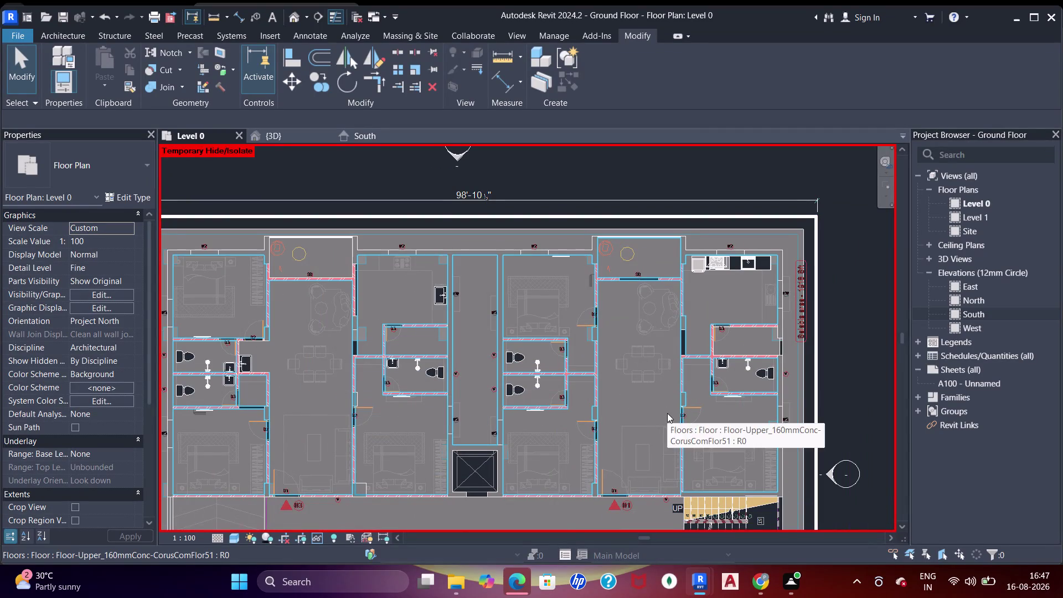
Inspect the Level 0 plan's toilets, corridor and staircase area.
middle_drag(668, 413, 645, 362)
scroll(up, 3)
scroll(down, 3)
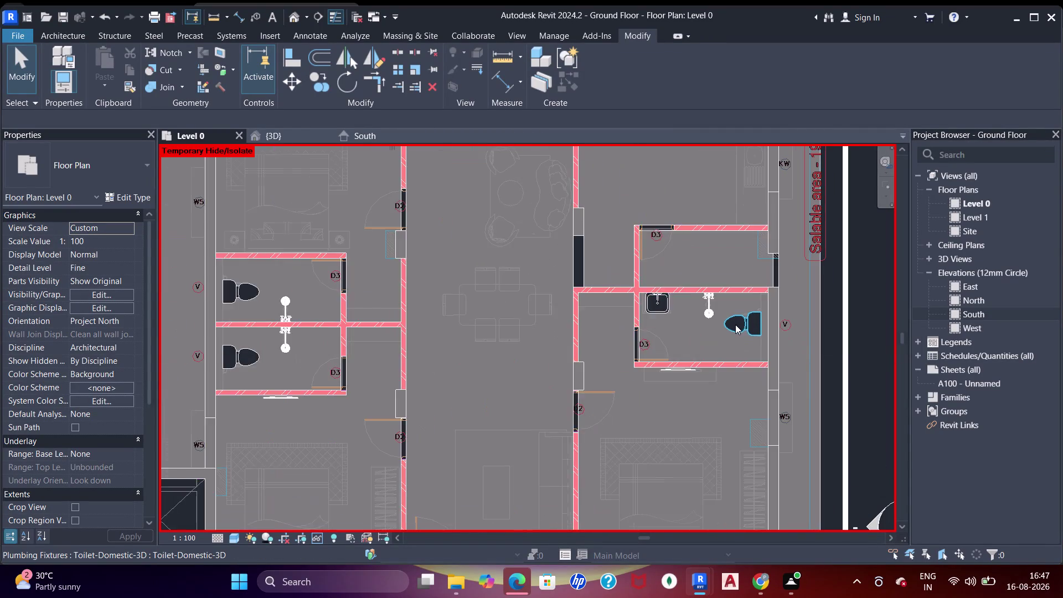
scroll(down, 3)
middle_drag(649, 326, 679, 253)
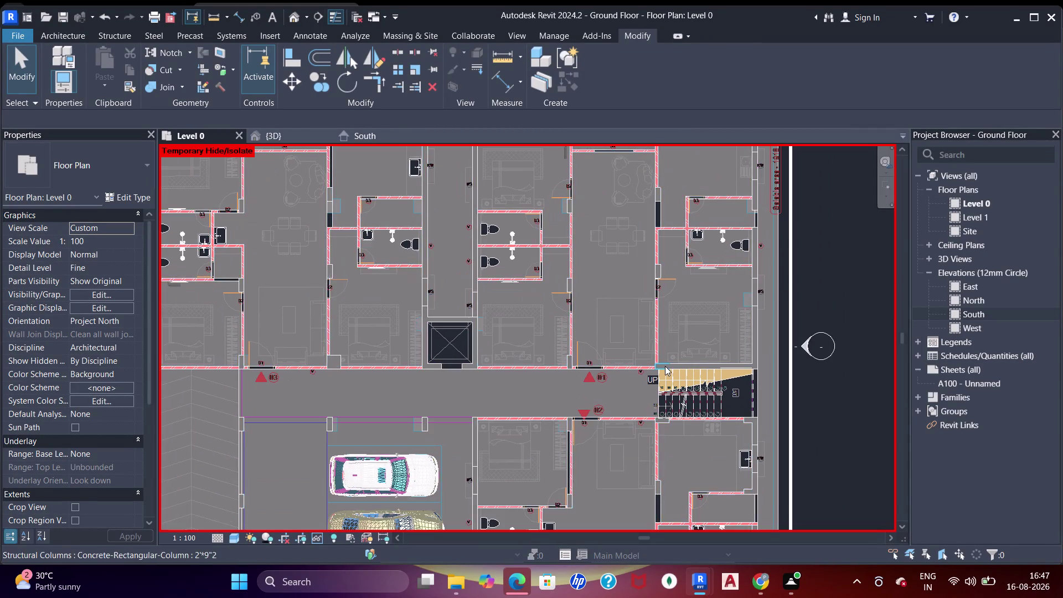
middle_drag(665, 366, 641, 276)
scroll(down, 3)
Look over the rest of the ground floor plan and open the South elevation.
middle_drag(627, 321, 633, 283)
scroll(down, 3)
middle_drag(641, 282, 597, 385)
scroll(up, 3)
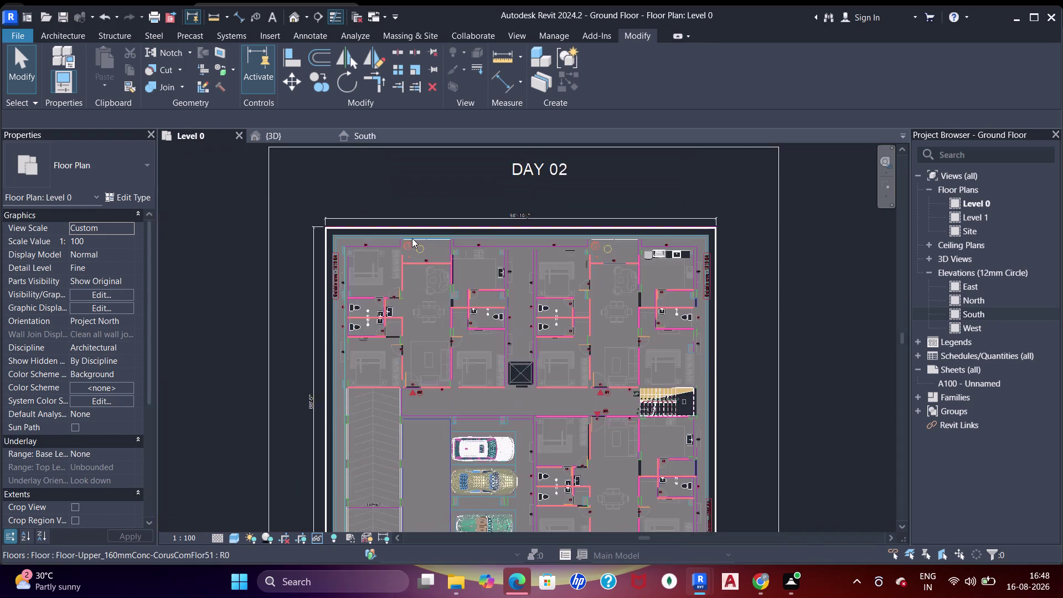
scroll(down, 3)
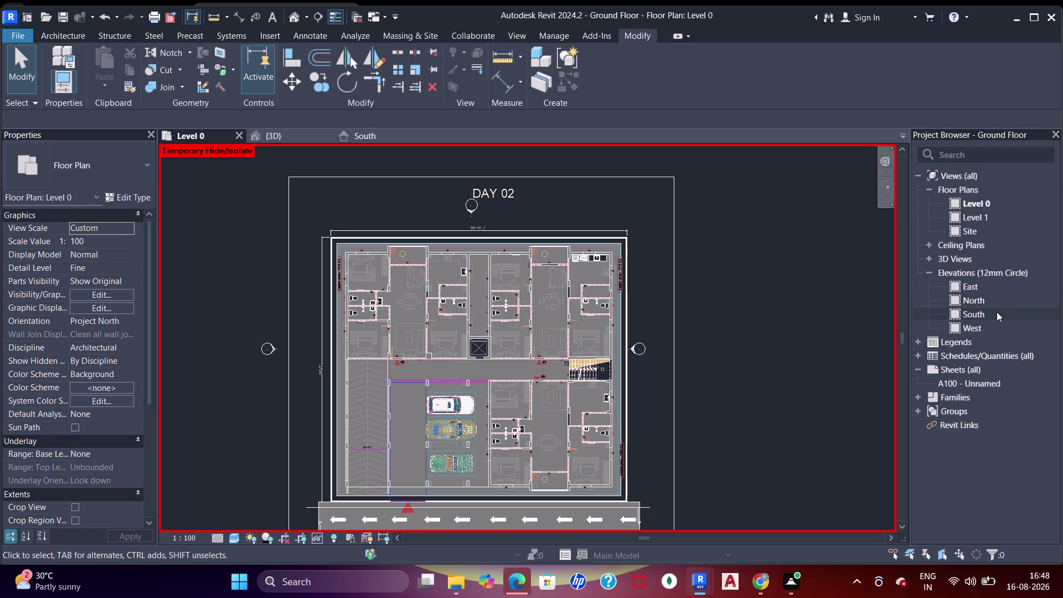
click(384, 135)
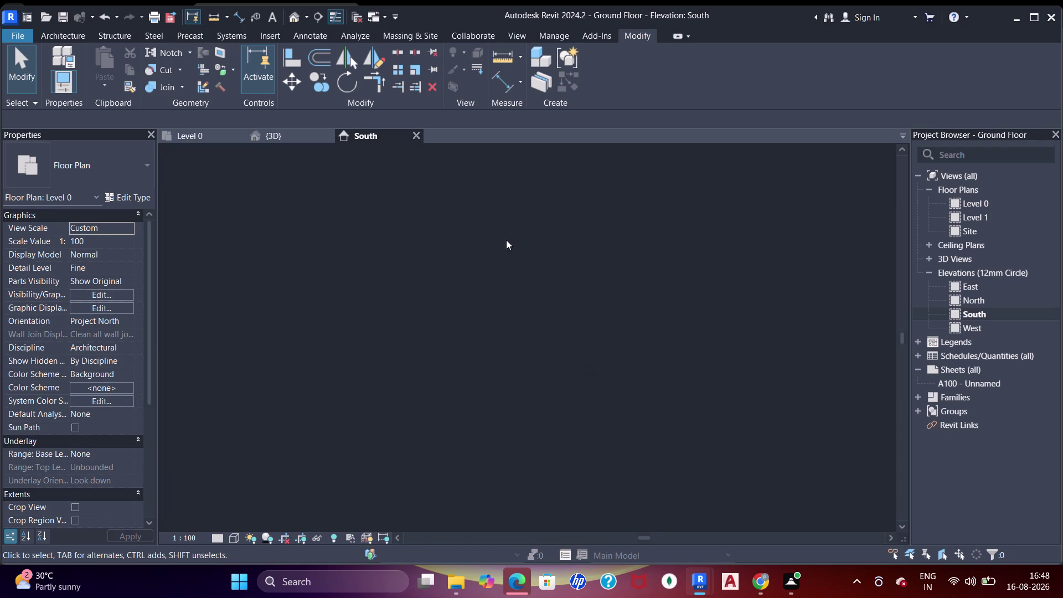
scroll(up, 3)
middle_drag(569, 289, 613, 282)
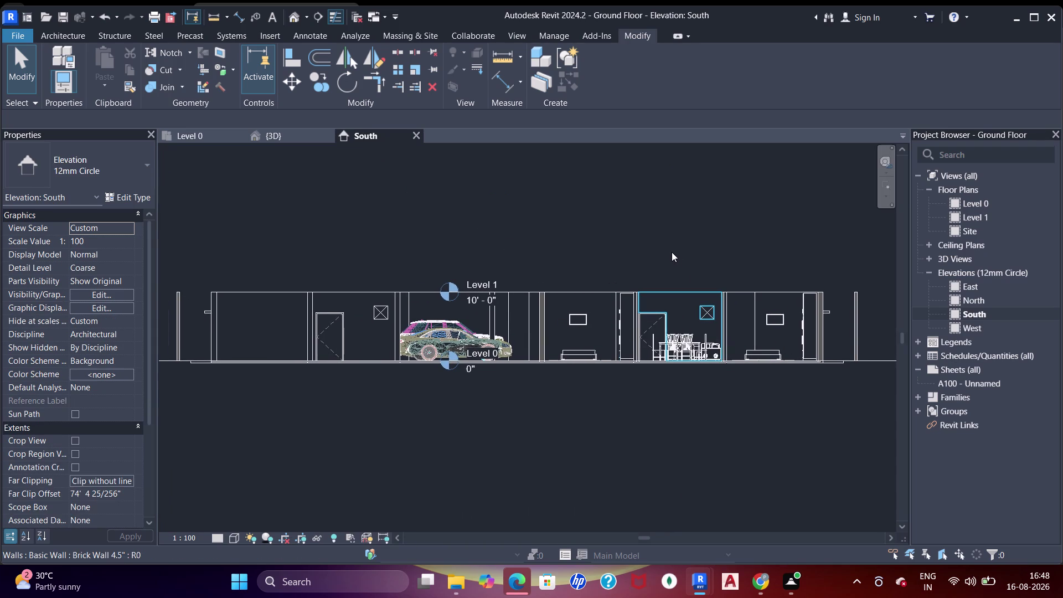
scroll(up, 3)
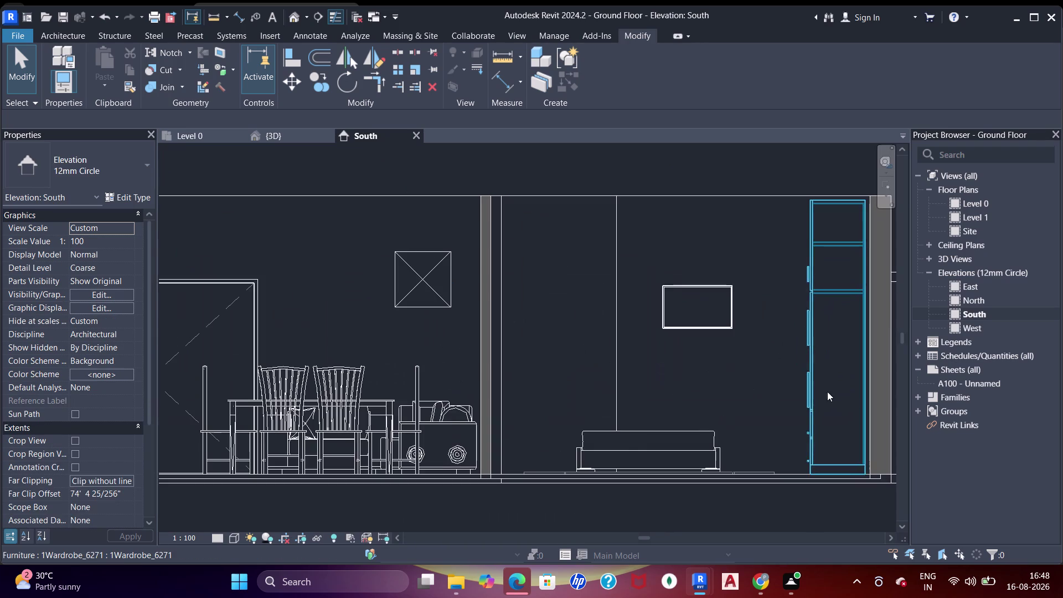
scroll(down, 3)
middle_drag(628, 187, 674, 220)
scroll(down, 3)
middle_drag(634, 209, 653, 214)
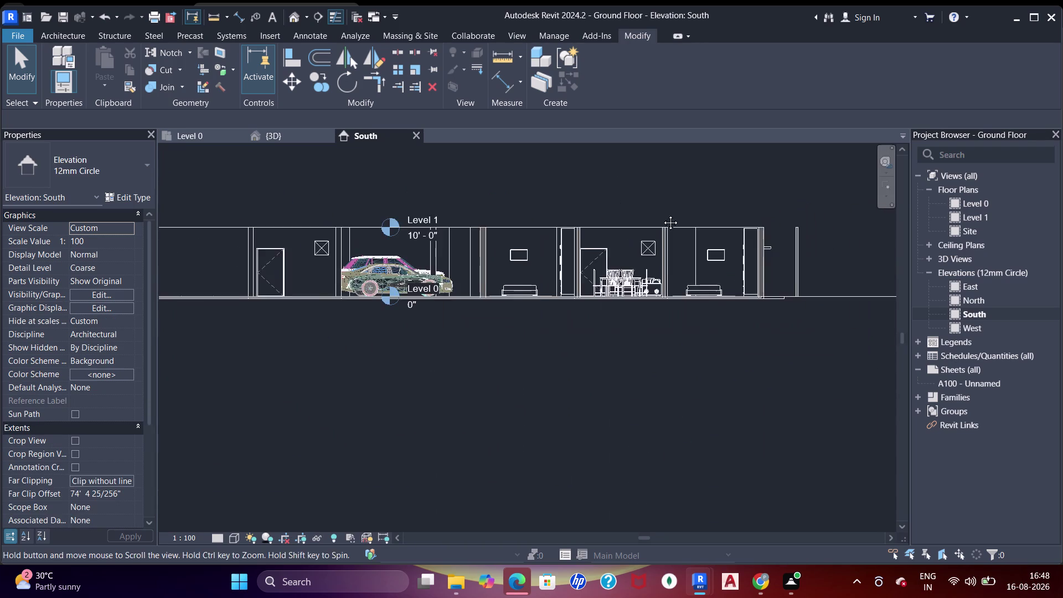
middle_drag(653, 214, 697, 215)
scroll(down, 3)
middle_drag(637, 195, 635, 219)
scroll(down, 3)
click(293, 289)
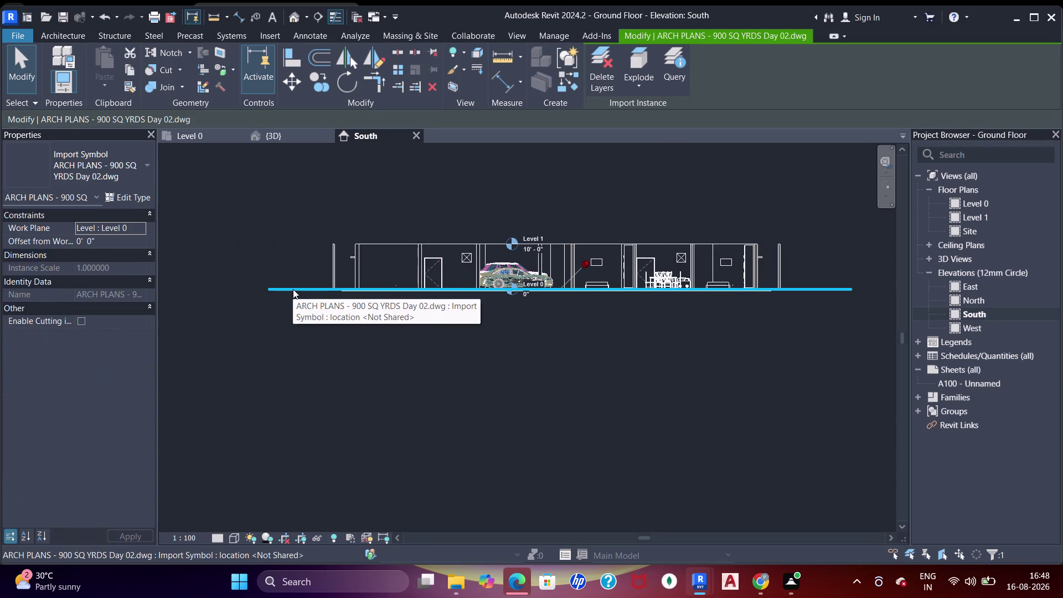
click(529, 182)
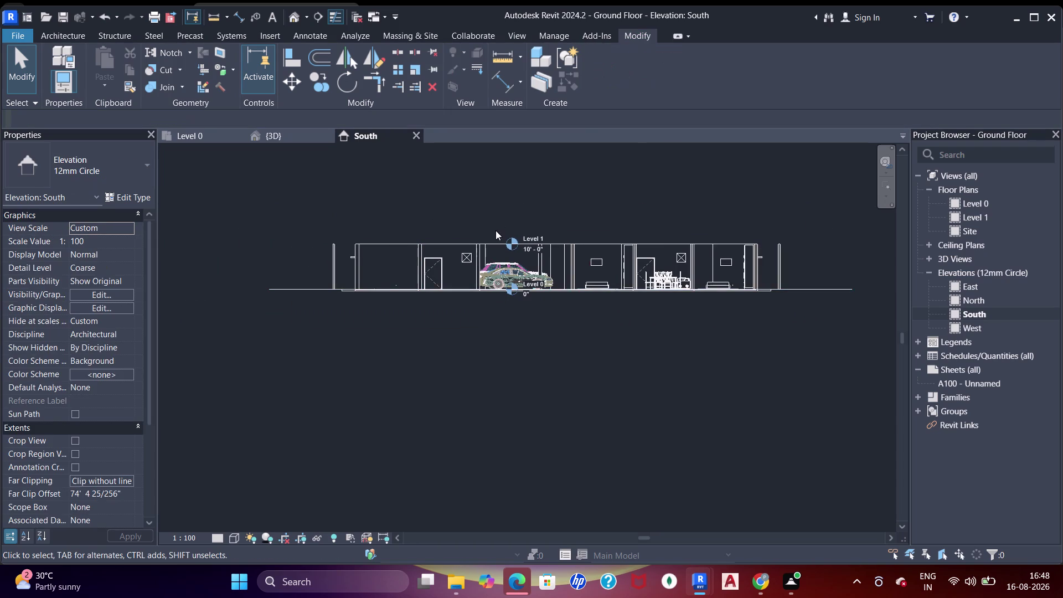
scroll(up, 3)
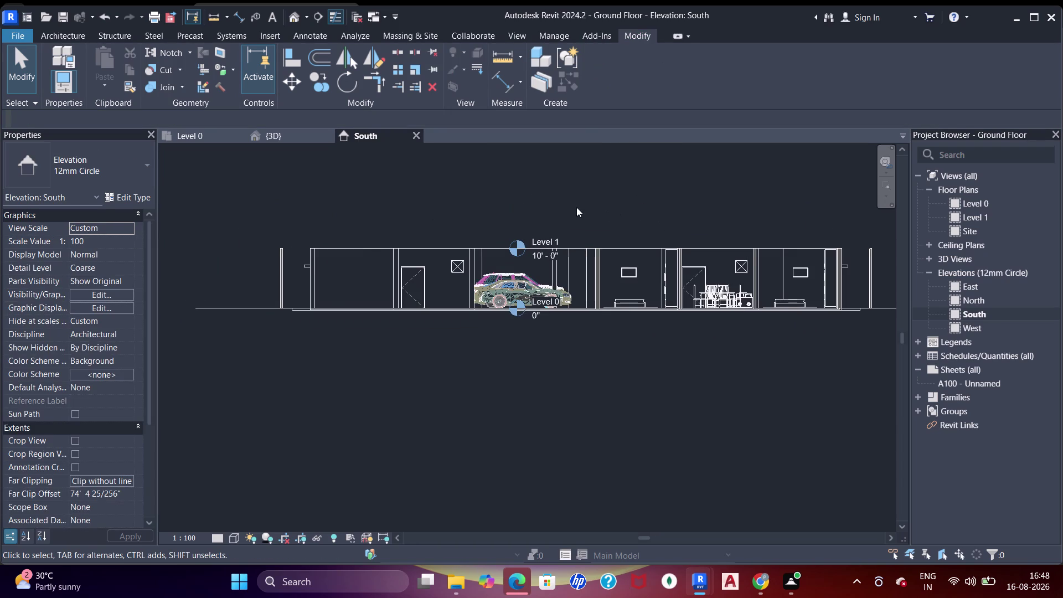
middle_drag(576, 207, 578, 227)
scroll(up, 3)
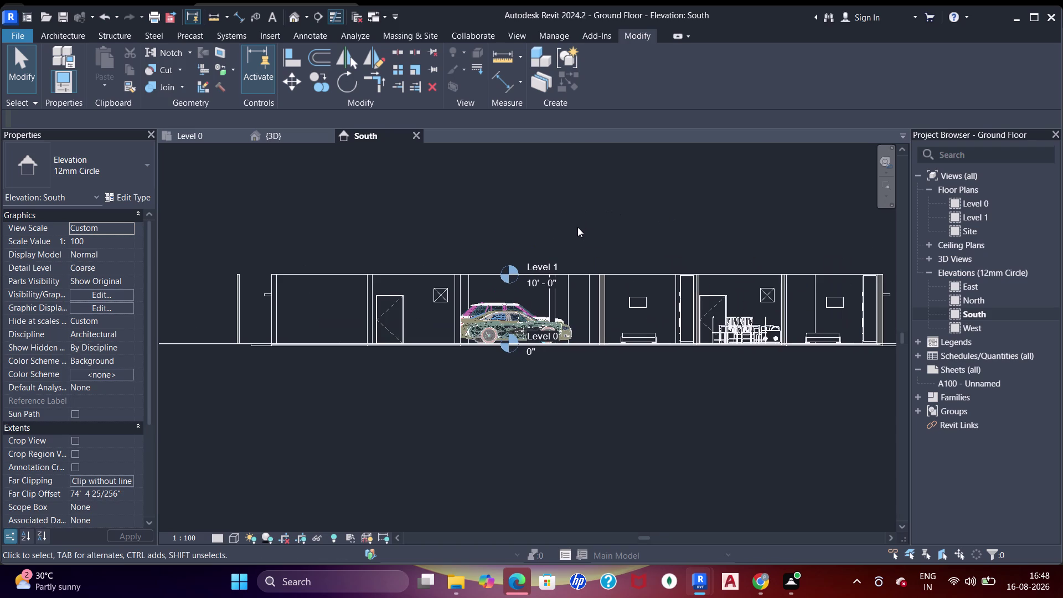
scroll(down, 3)
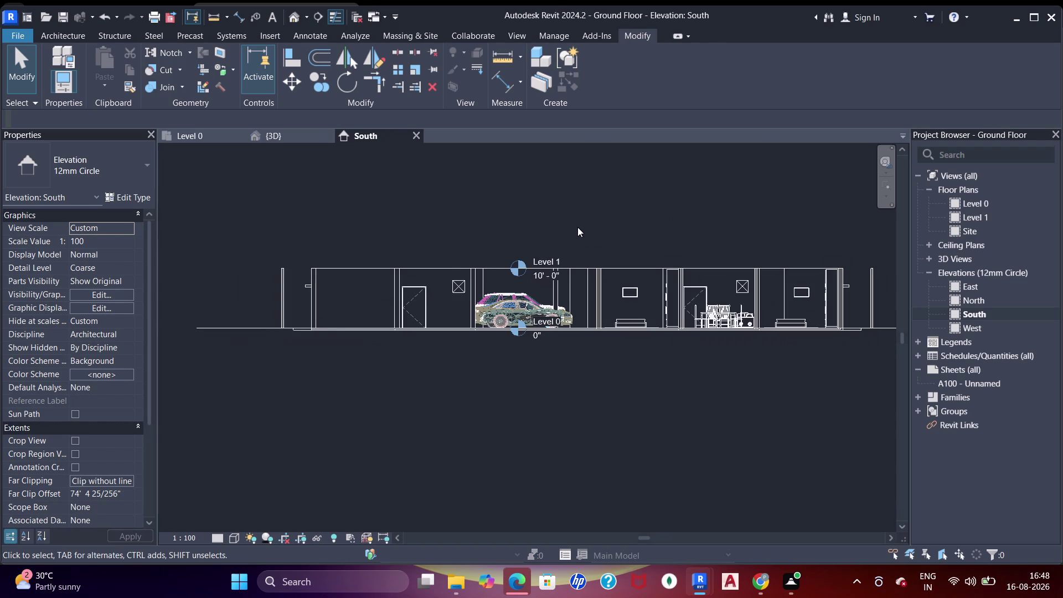
middle_drag(577, 228, 577, 240)
scroll(up, 3)
scroll(down, 3)
middle_drag(568, 240, 565, 256)
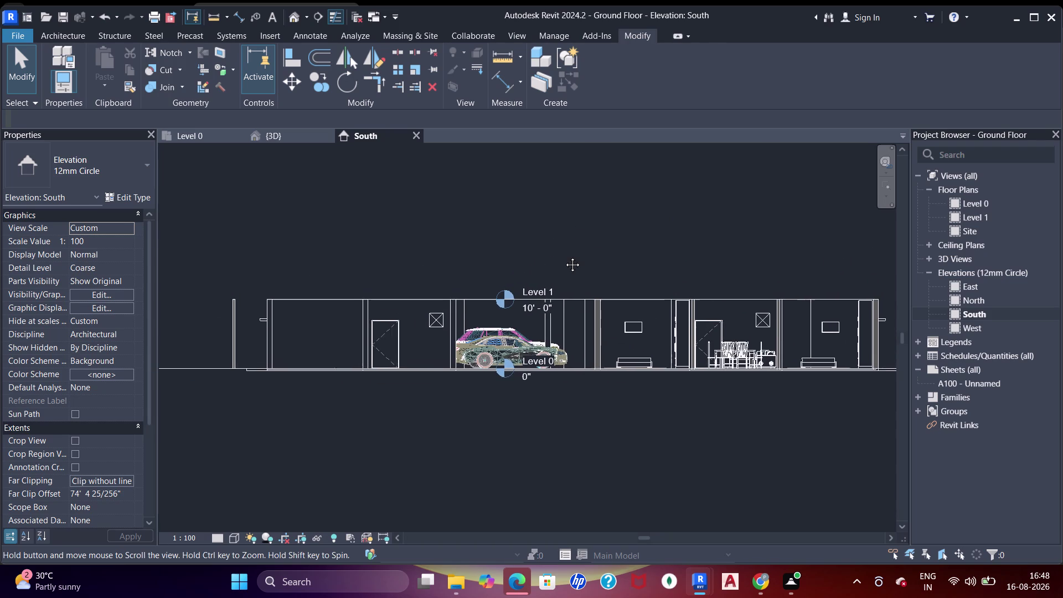
middle_drag(564, 257, 565, 212)
scroll(up, 3)
scroll(down, 3)
middle_drag(565, 212, 572, 241)
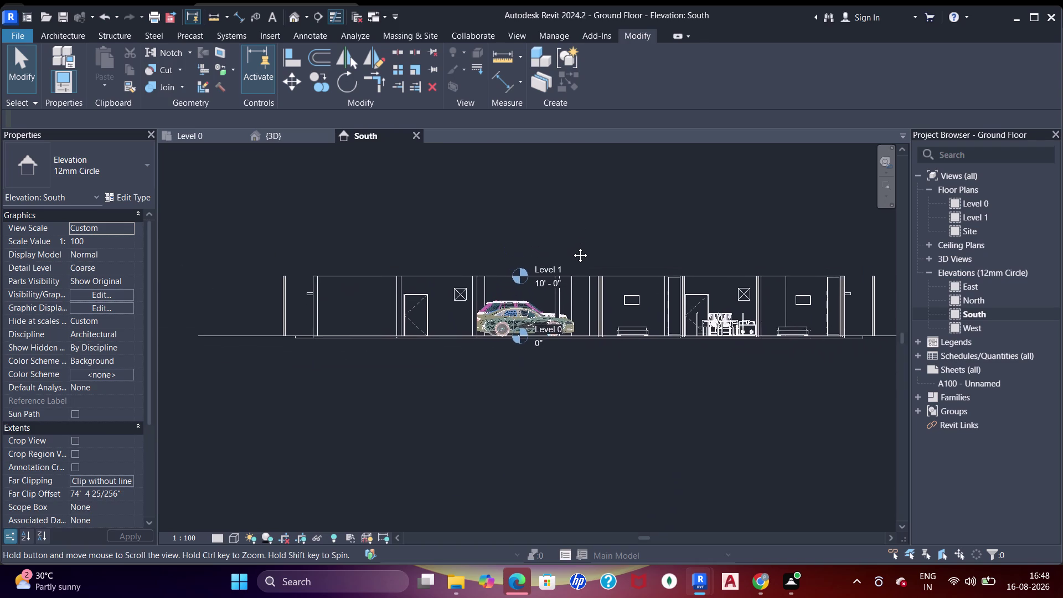
middle_drag(572, 241, 572, 249)
scroll(down, 3)
scroll(up, 3)
scroll(down, 3)
scroll(up, 3)
scroll(down, 3)
scroll(up, 3)
scroll(down, 3)
scroll(up, 3)
scroll(down, 3)
scroll(up, 3)
scroll(down, 3)
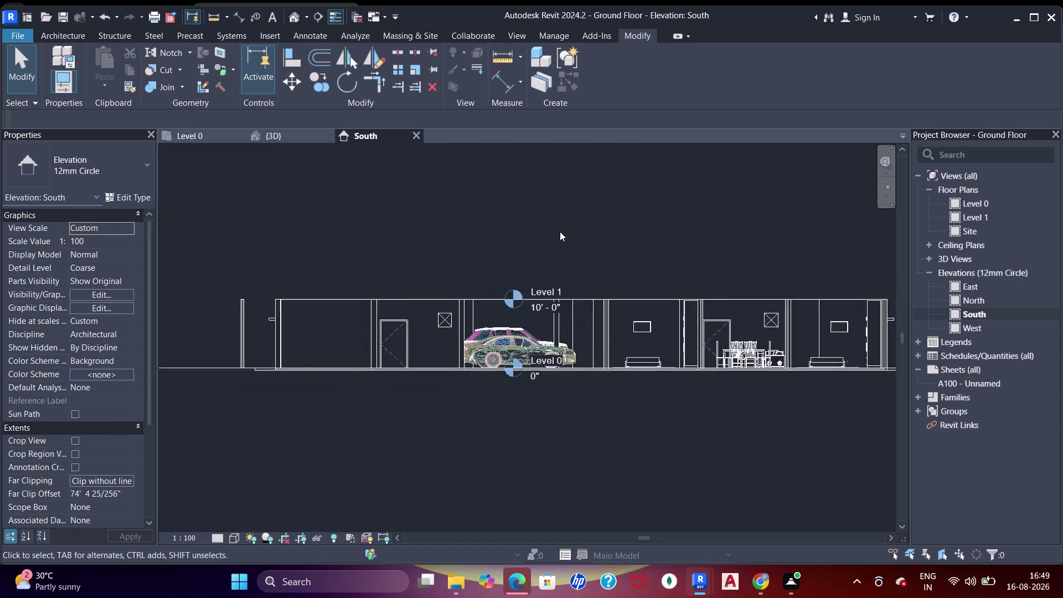
scroll(up, 3)
scroll(down, 3)
scroll(up, 3)
scroll(down, 3)
scroll(up, 3)
scroll(down, 3)
scroll(up, 3)
scroll(up, 3)
scroll(down, 3)
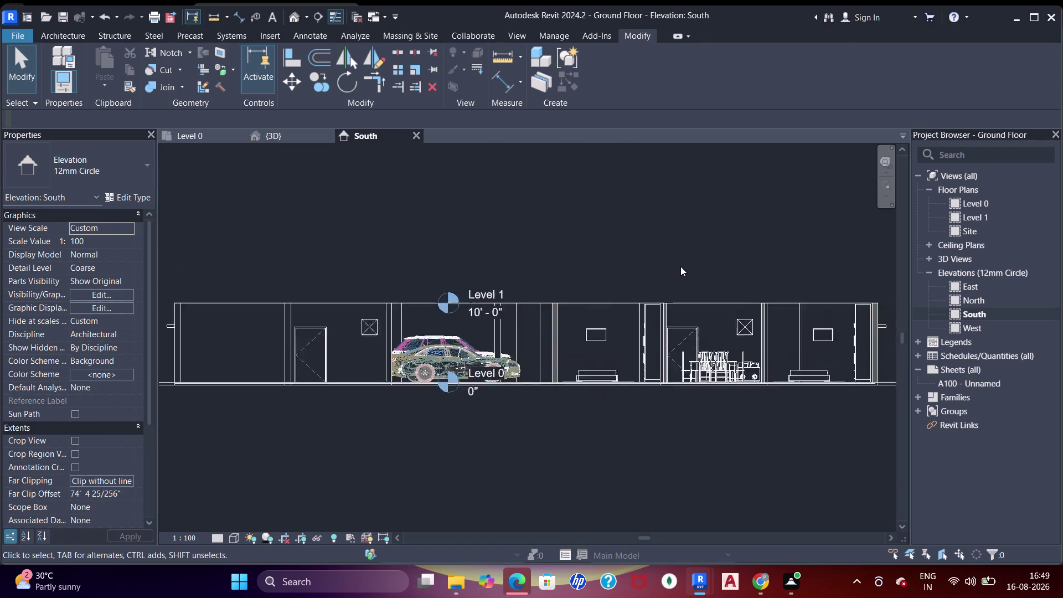
scroll(down, 3)
scroll(up, 3)
scroll(down, 3)
scroll(up, 3)
scroll(down, 3)
scroll(up, 3)
scroll(down, 3)
scroll(up, 3)
scroll(down, 3)
scroll(up, 3)
scroll(down, 3)
scroll(up, 3)
scroll(down, 3)
scroll(up, 3)
scroll(down, 3)
scroll(up, 3)
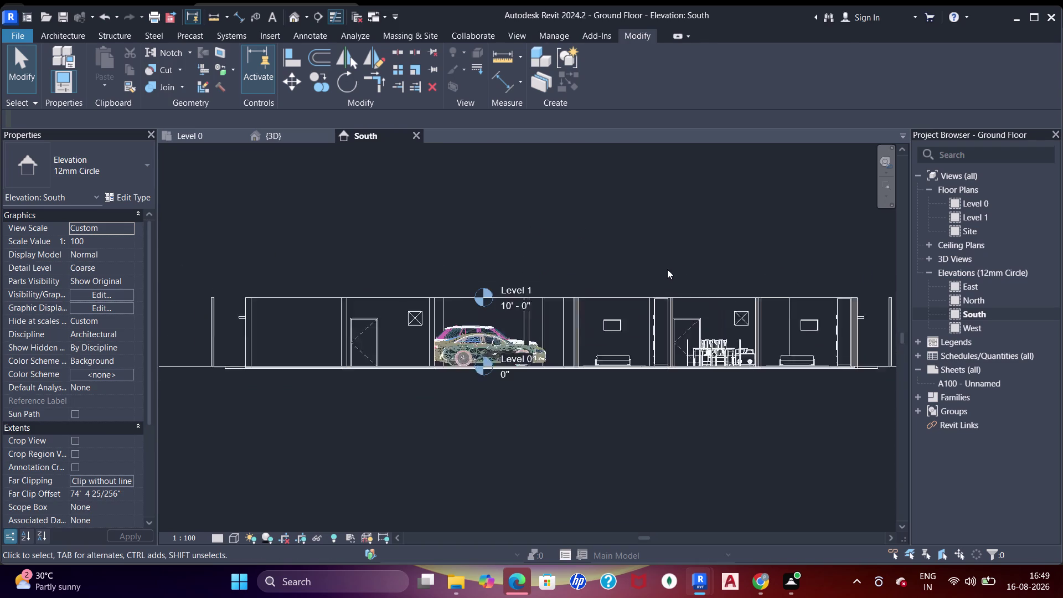
click(193, 139)
scroll(down, 3)
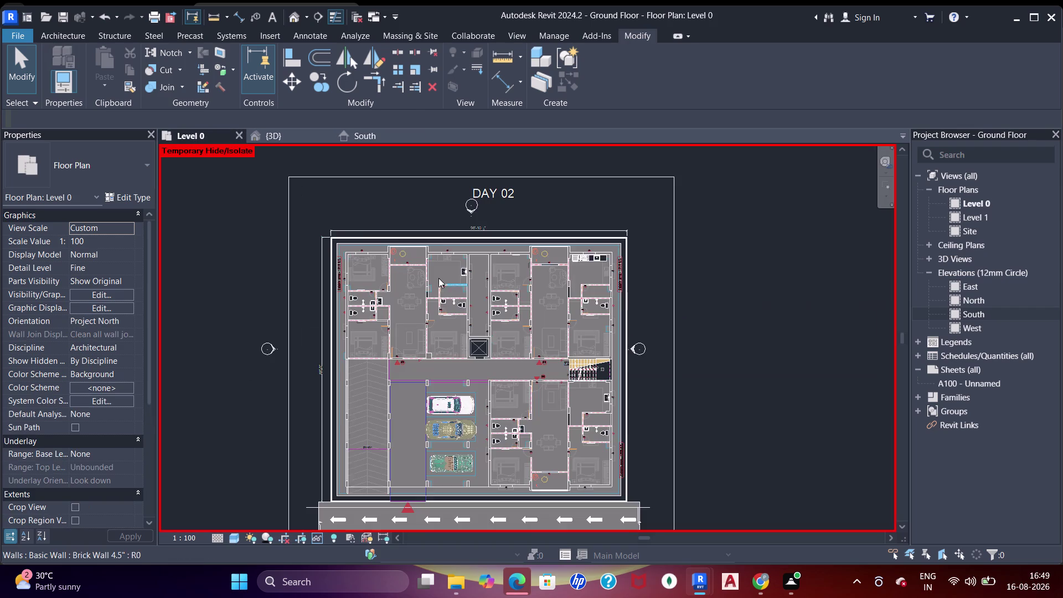
scroll(up, 3)
scroll(up, 3)
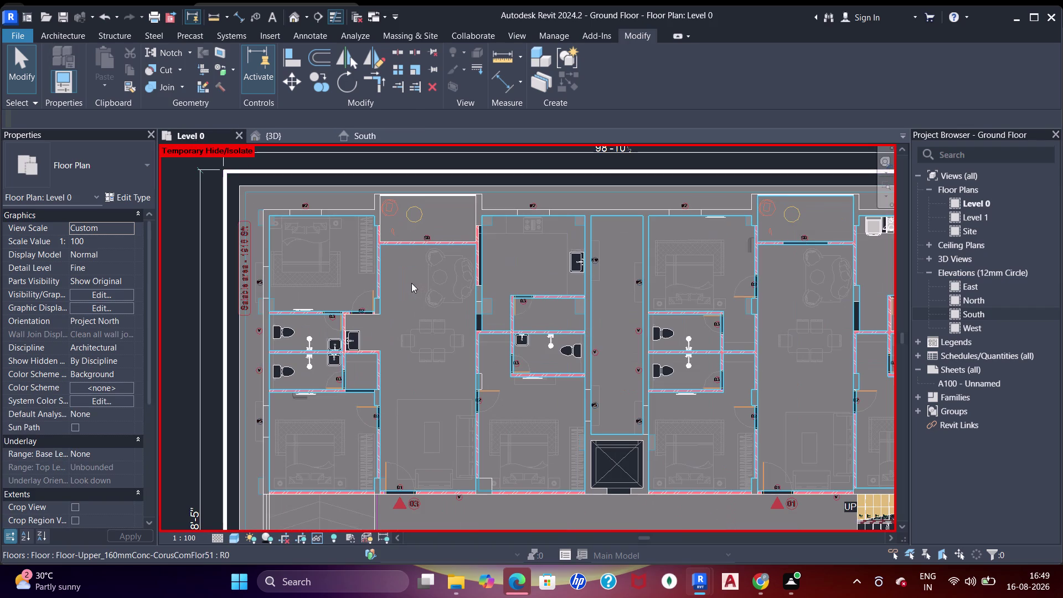
click(358, 140)
scroll(up, 3)
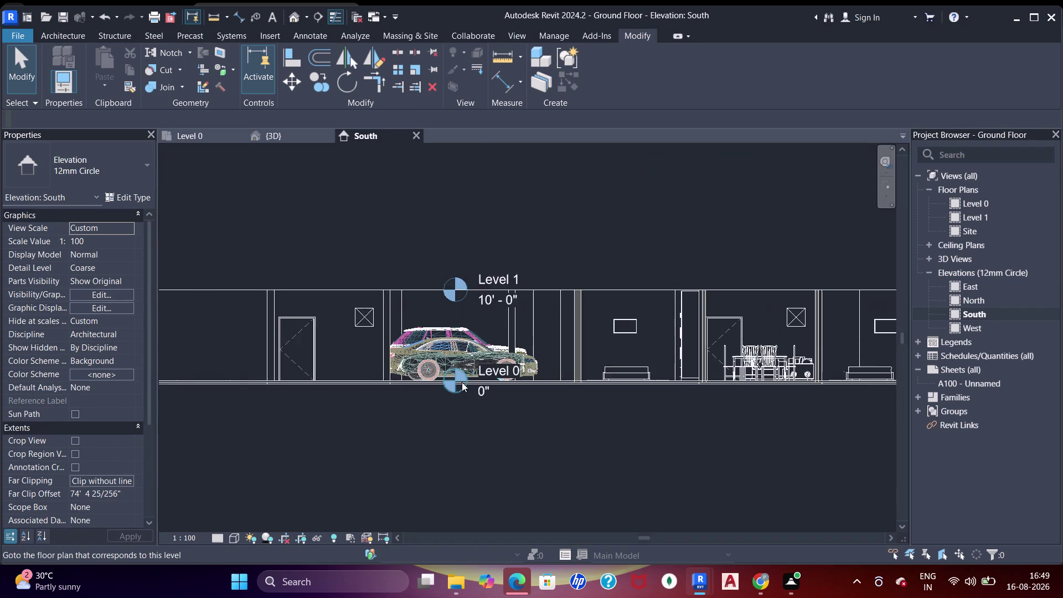
scroll(up, 3)
scroll(down, 3)
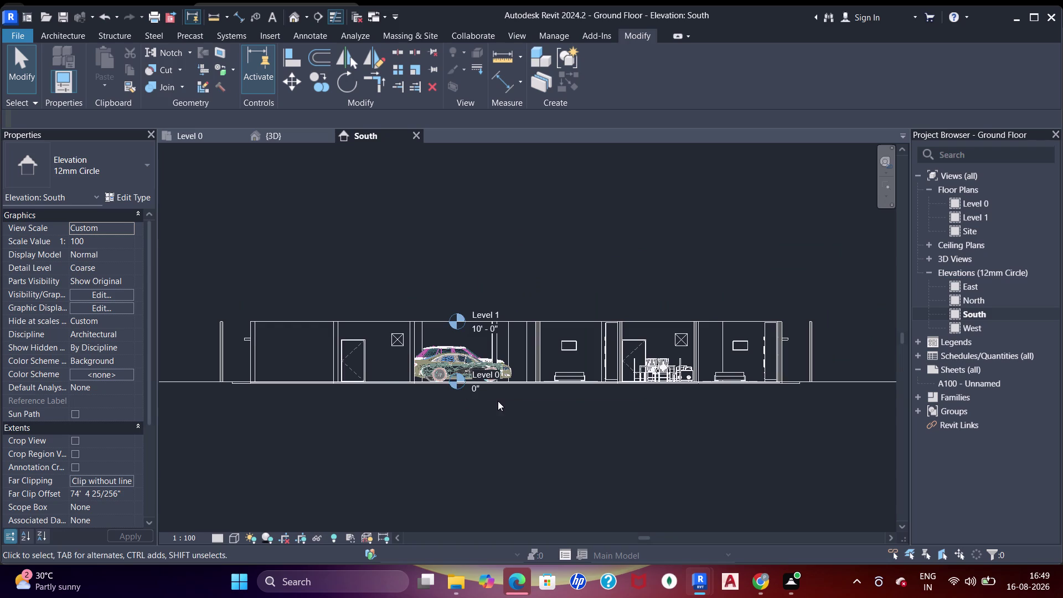
middle_click(506, 396)
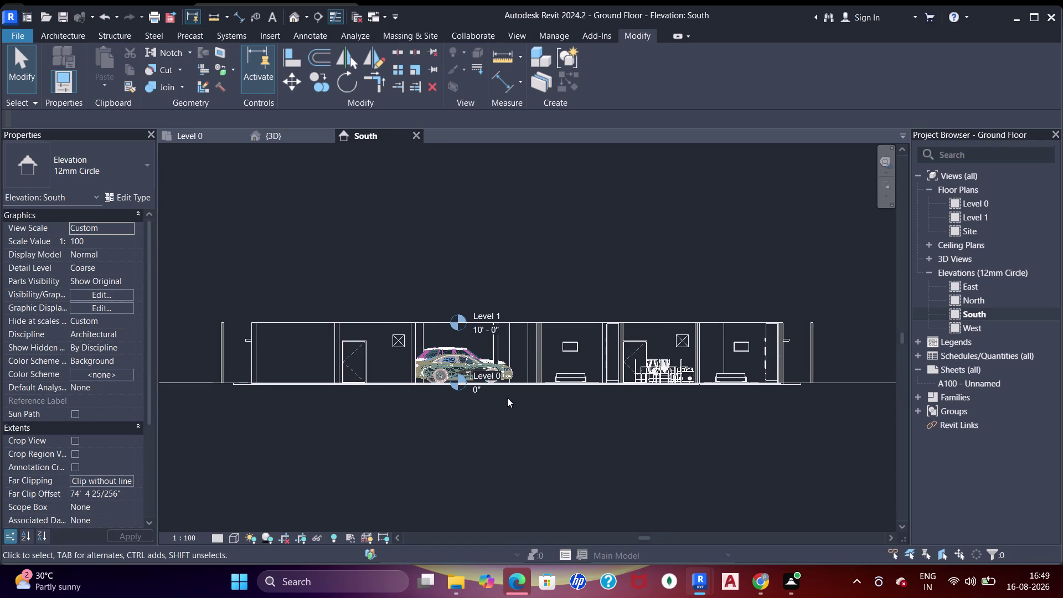